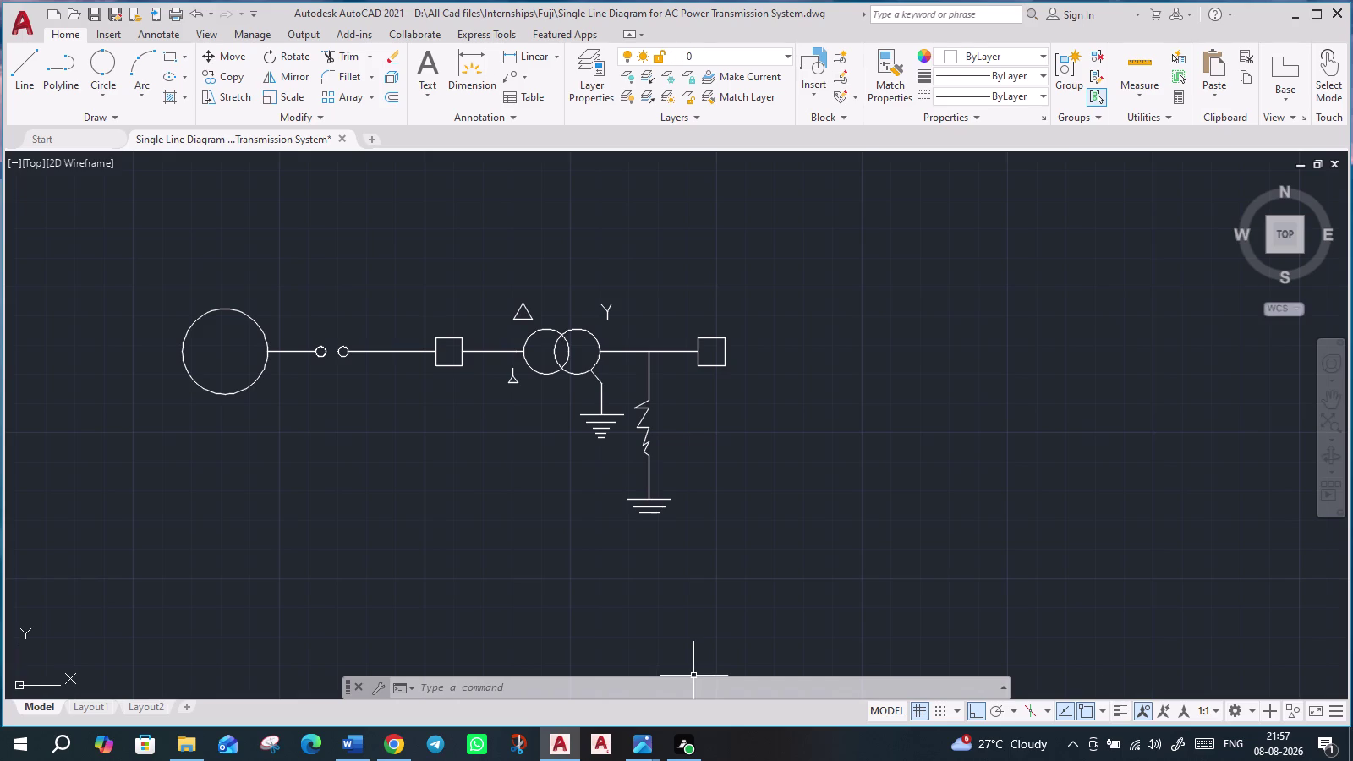
Pan to the empty space right of the diagram and start the LINE command.
scroll(down, 3)
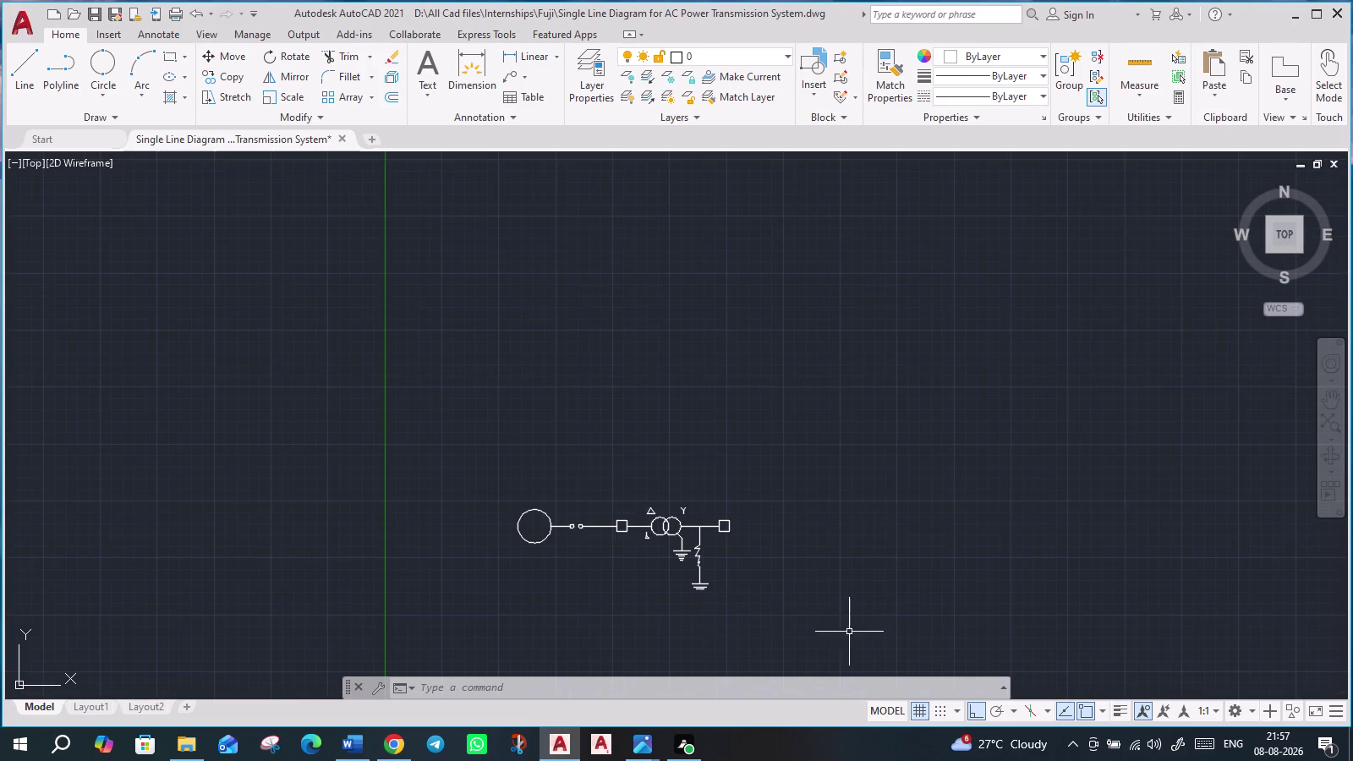
middle_drag(825, 632, 607, 624)
scroll(up, 3)
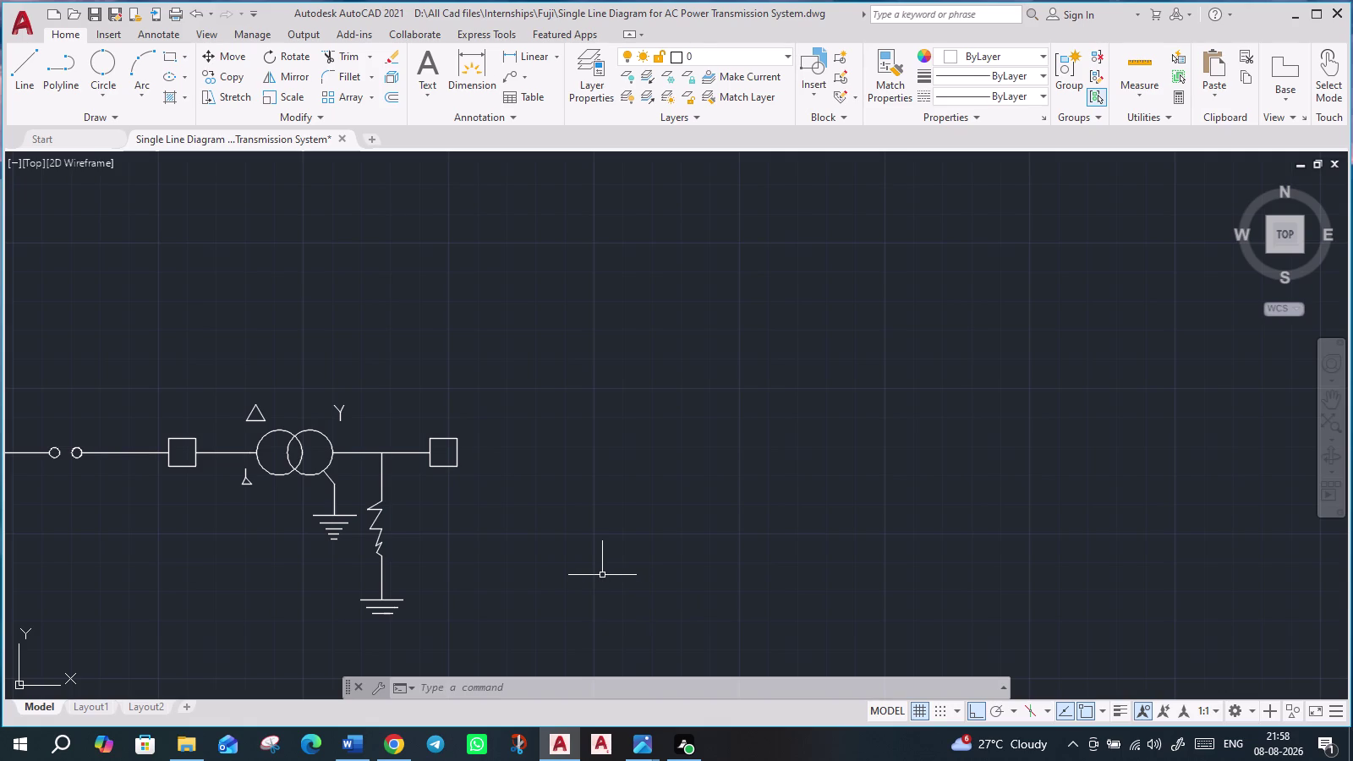
key(l)
key(Return)
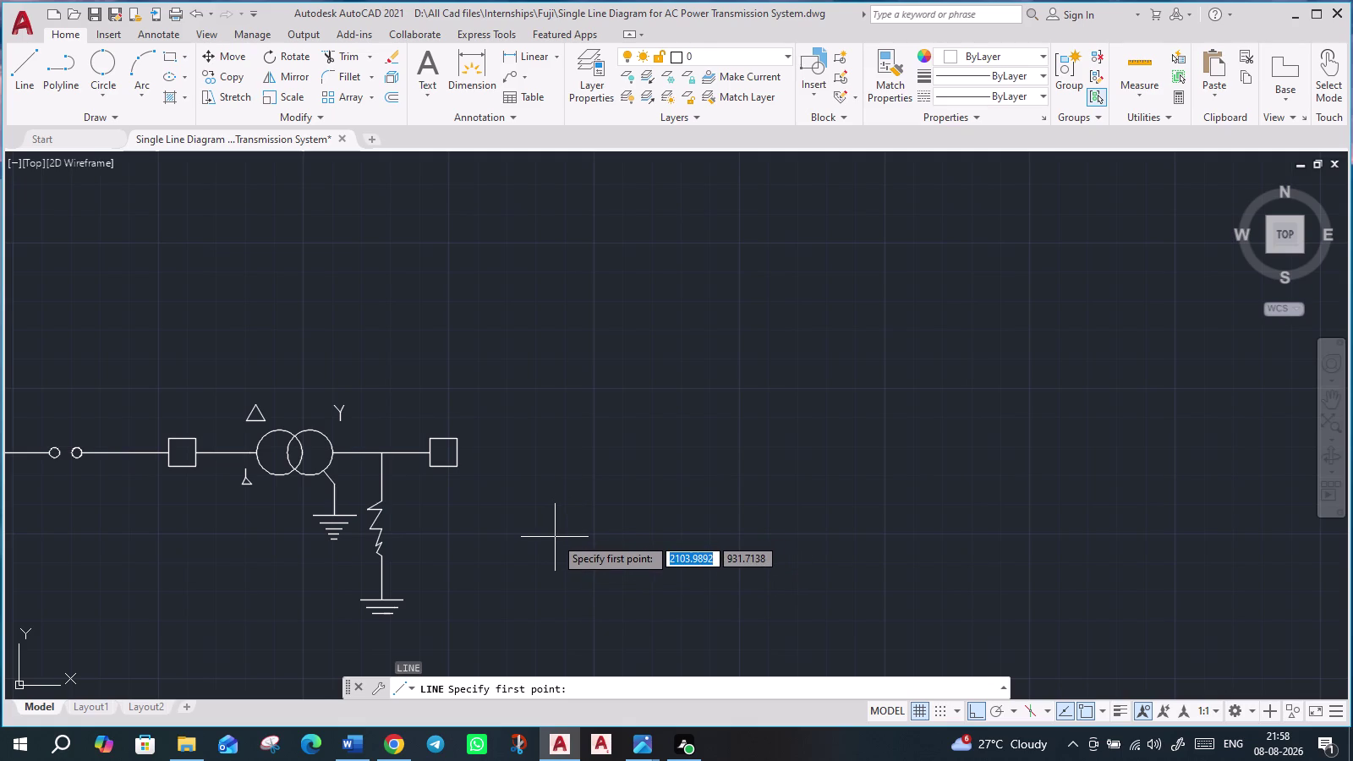
Draw a short horizontal line in the open space below-right of the output bus.
click(555, 537)
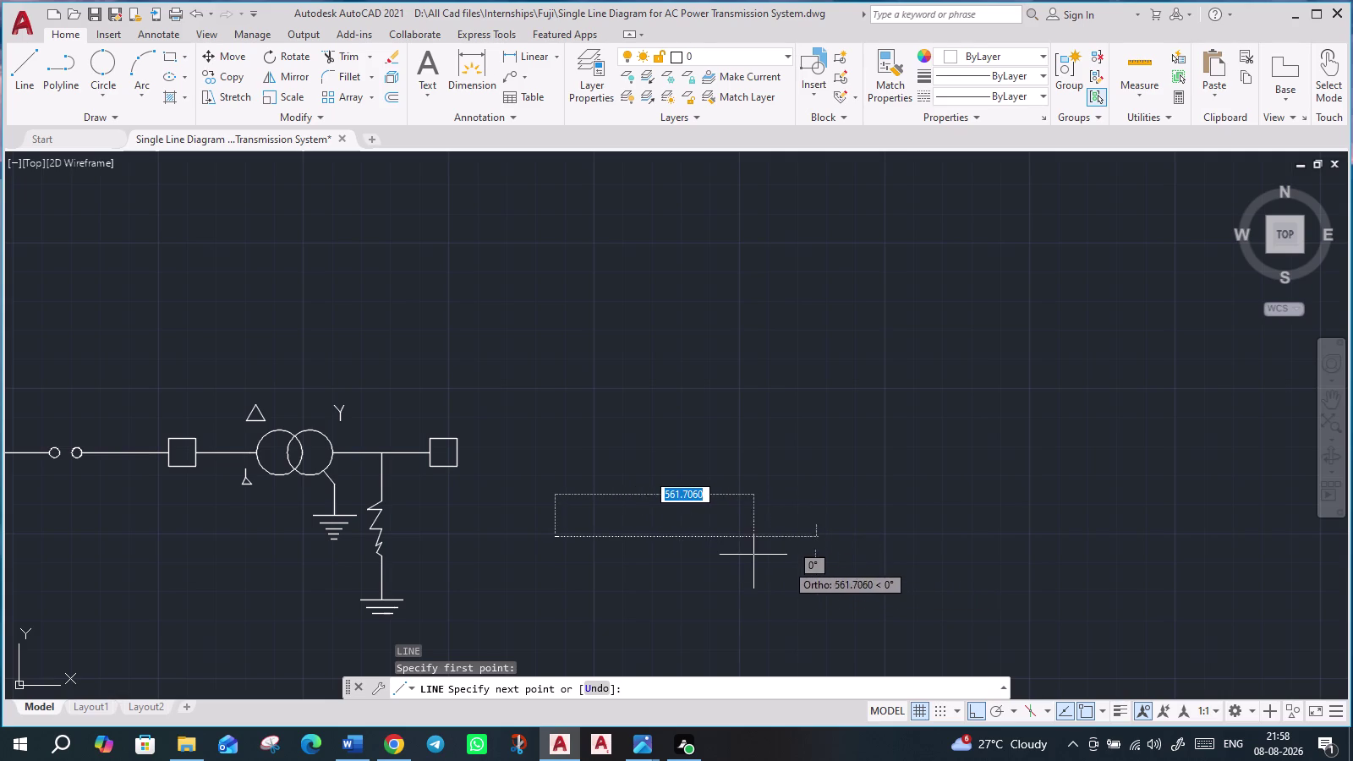
click(641, 535)
key(Escape)
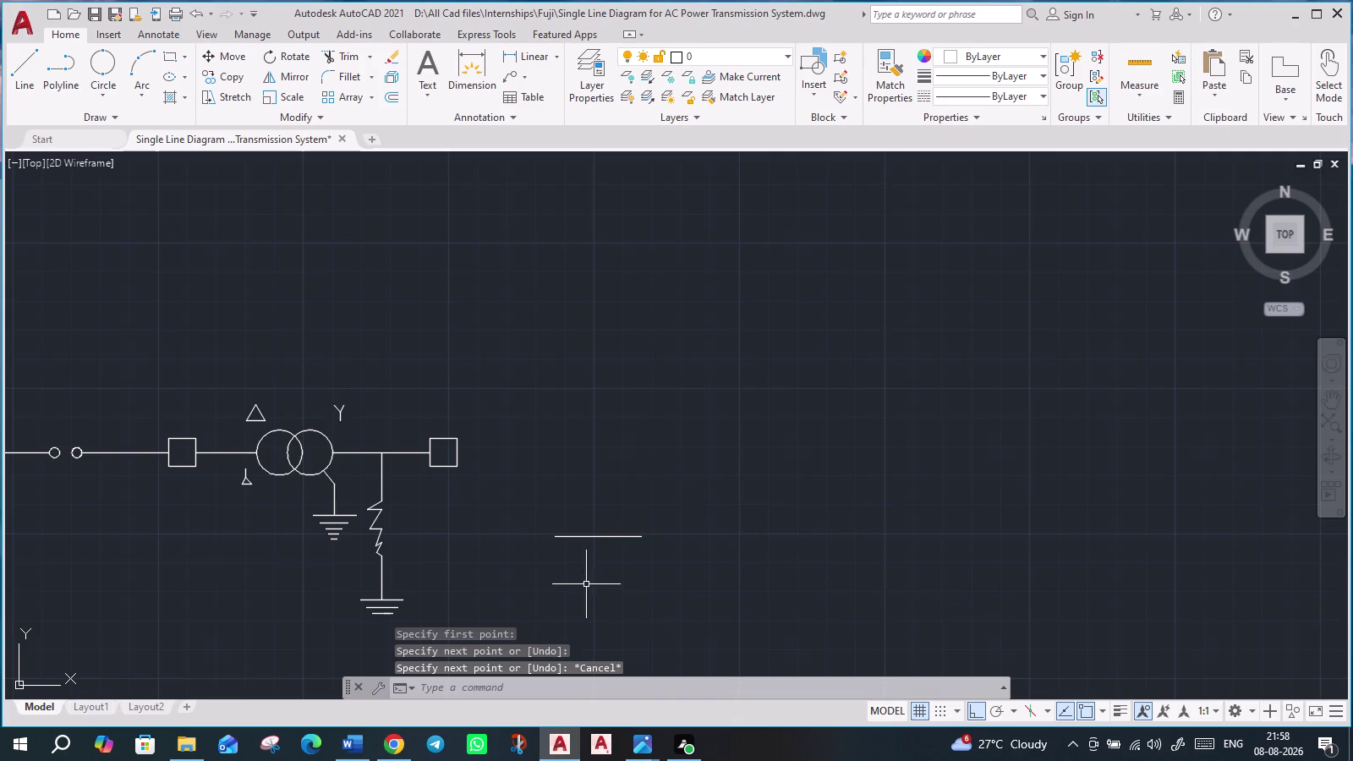
scroll(up, 3)
scroll(down, 3)
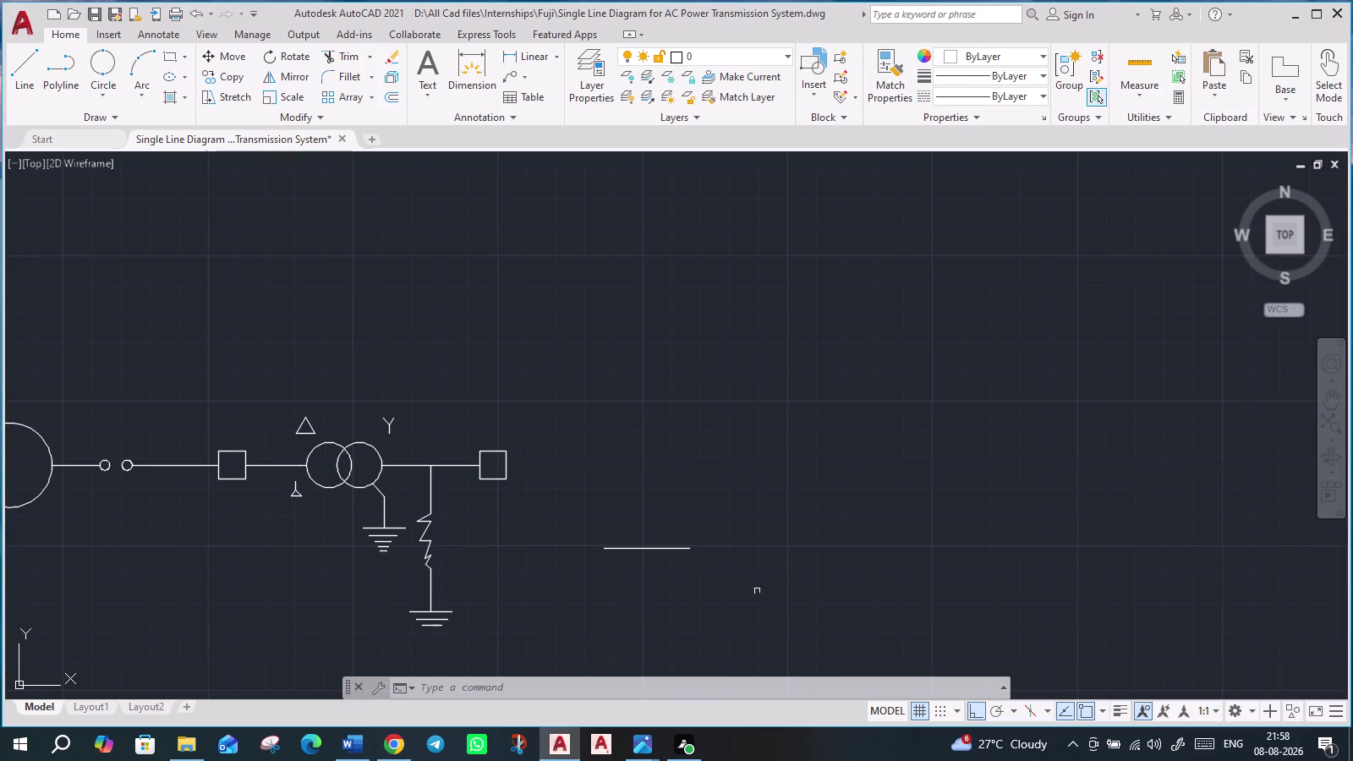
scroll(up, 3)
scroll(down, 3)
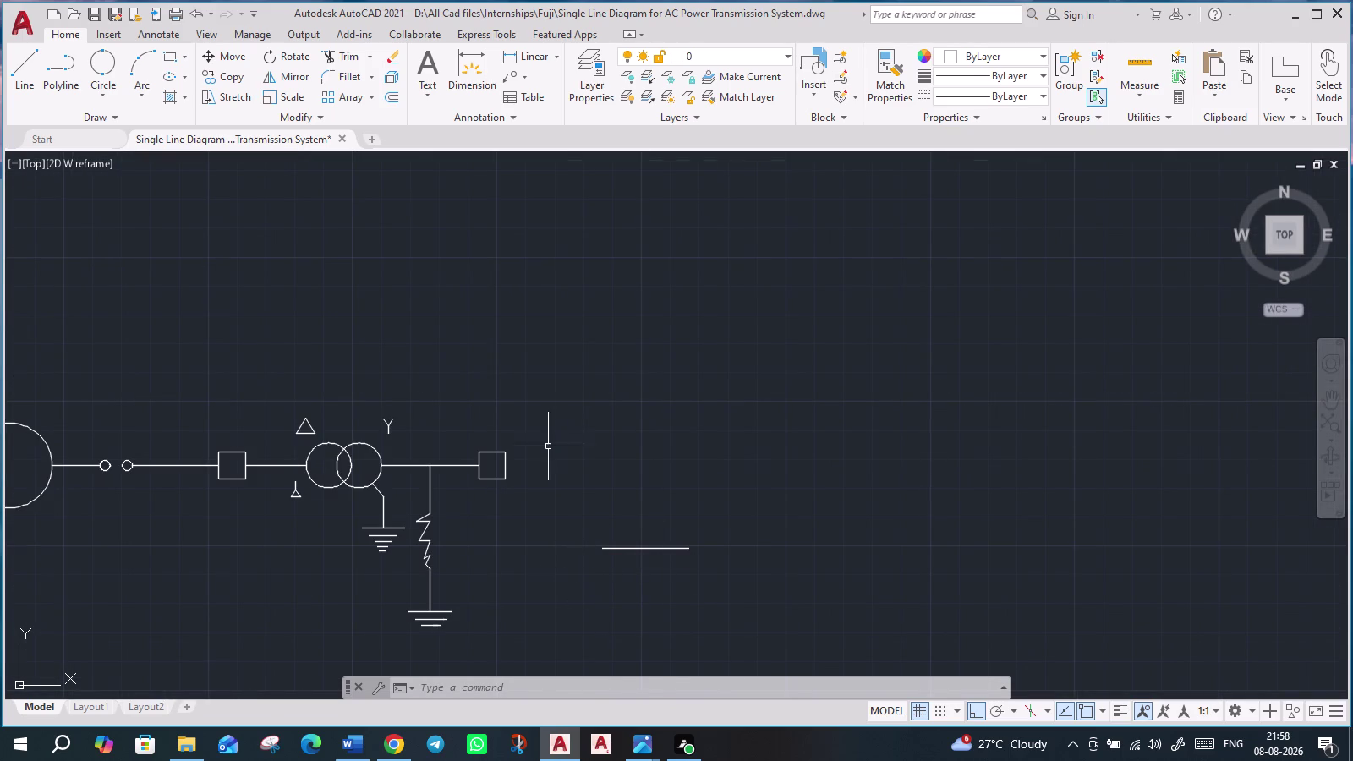
Offset the short horizontal line about 330 units straight up using OFFSET Through.
click(644, 550)
text(0o)
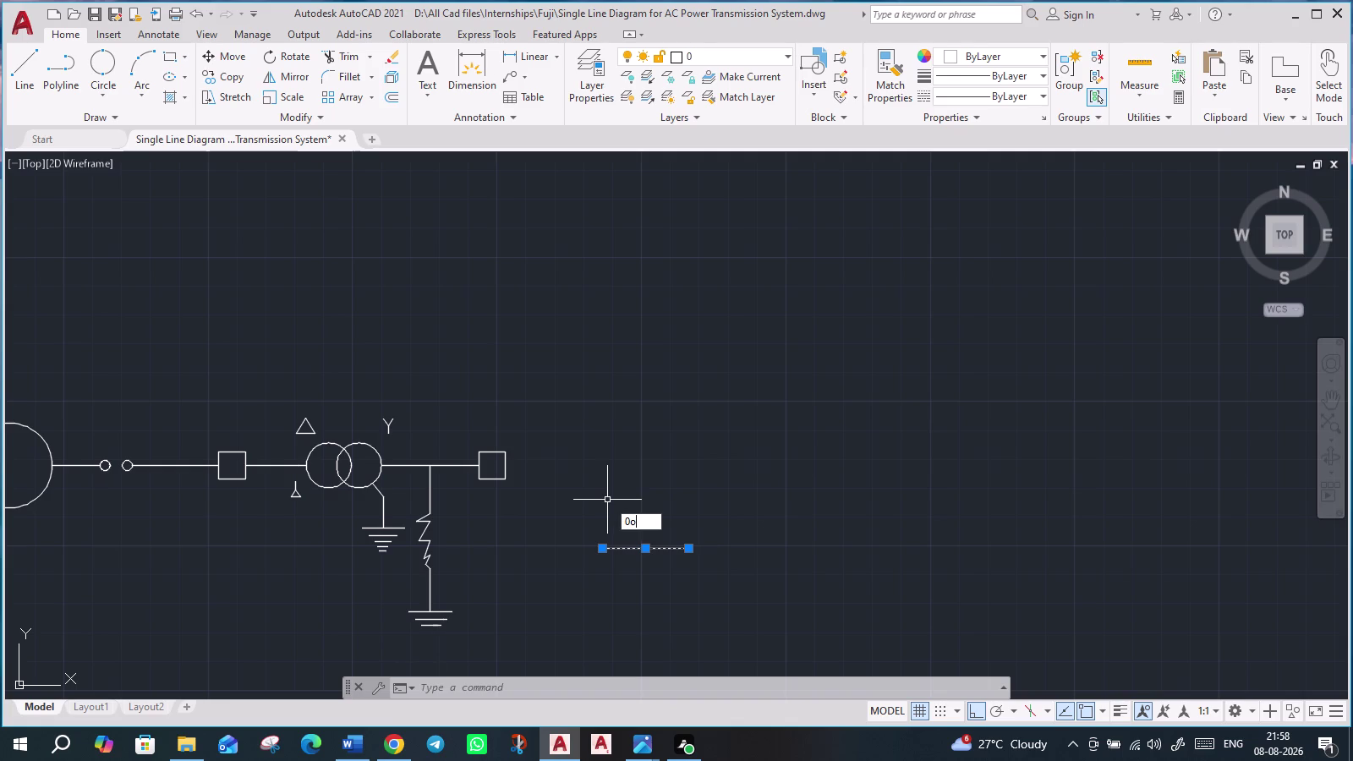
key(BackSpace)
key(BackSpace)
text(off)
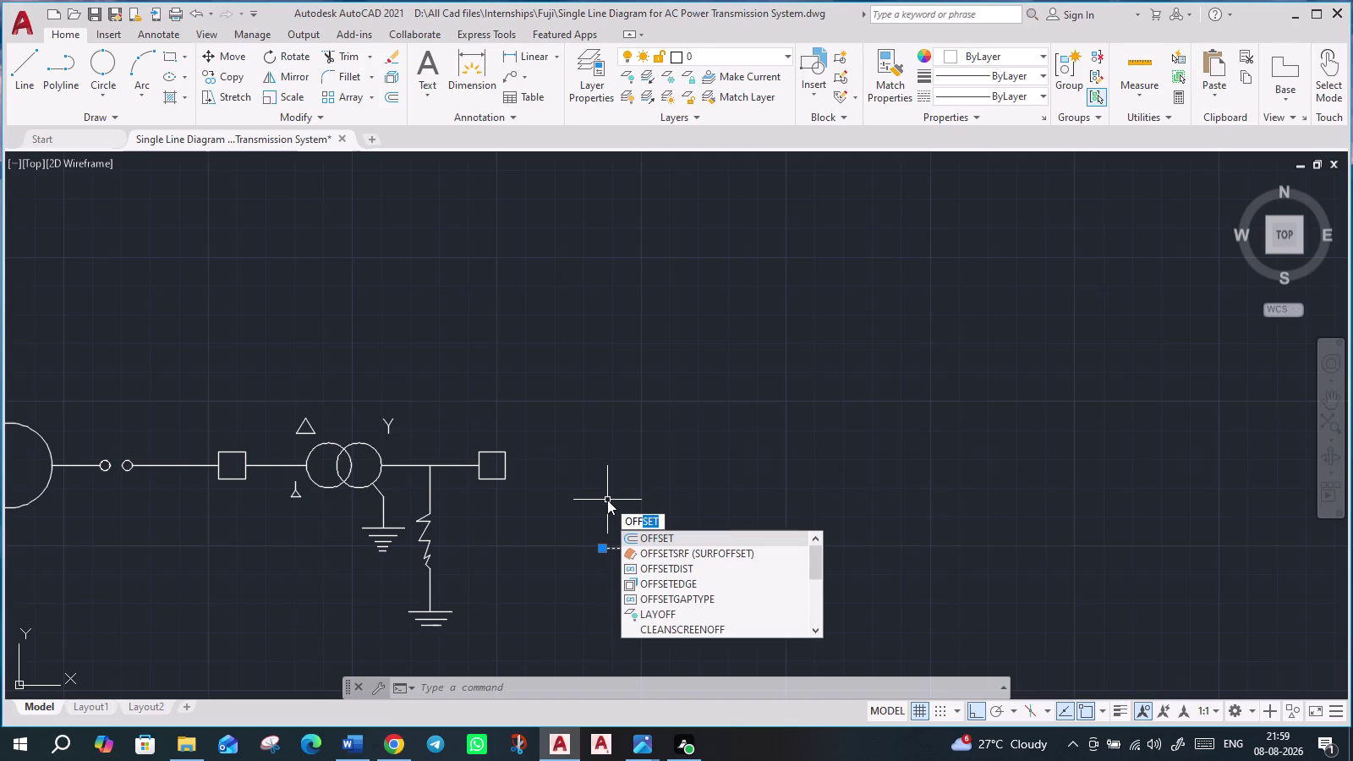
key(Return)
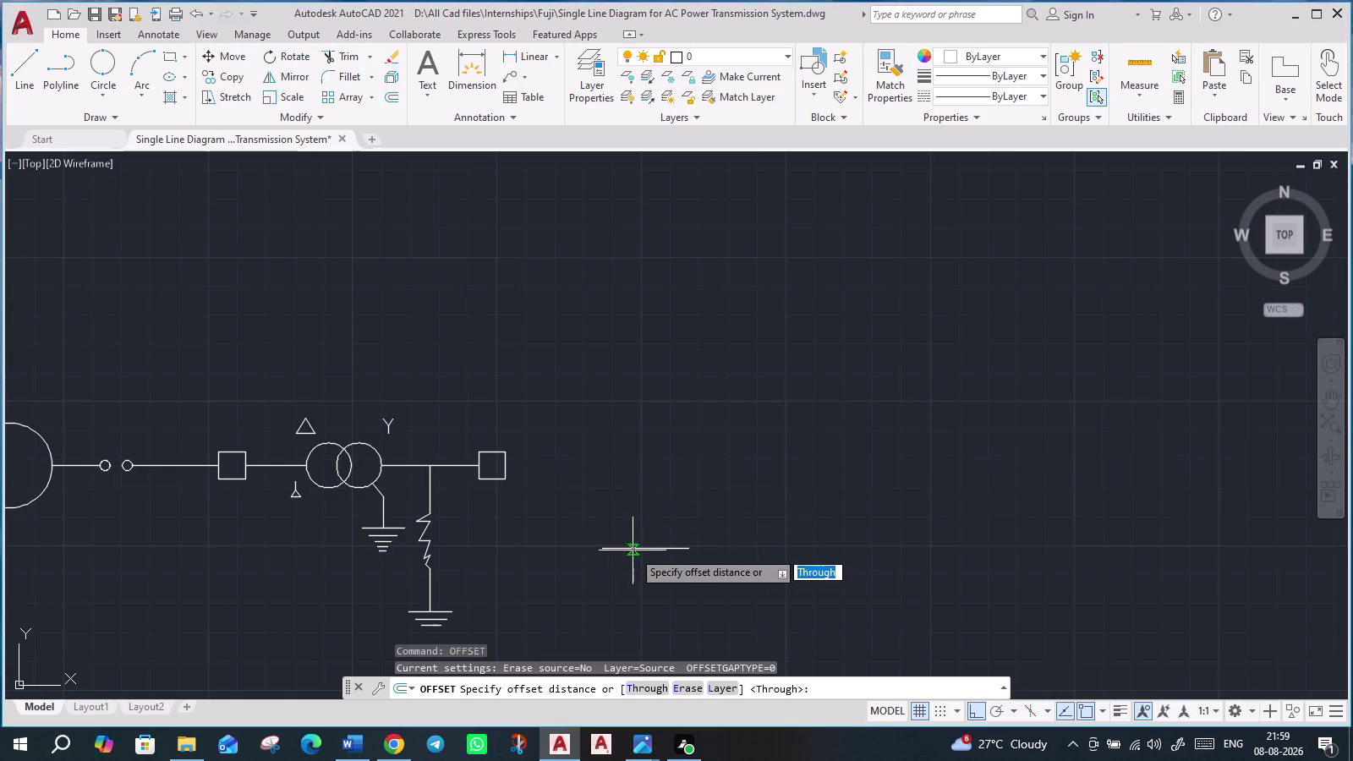
click(633, 550)
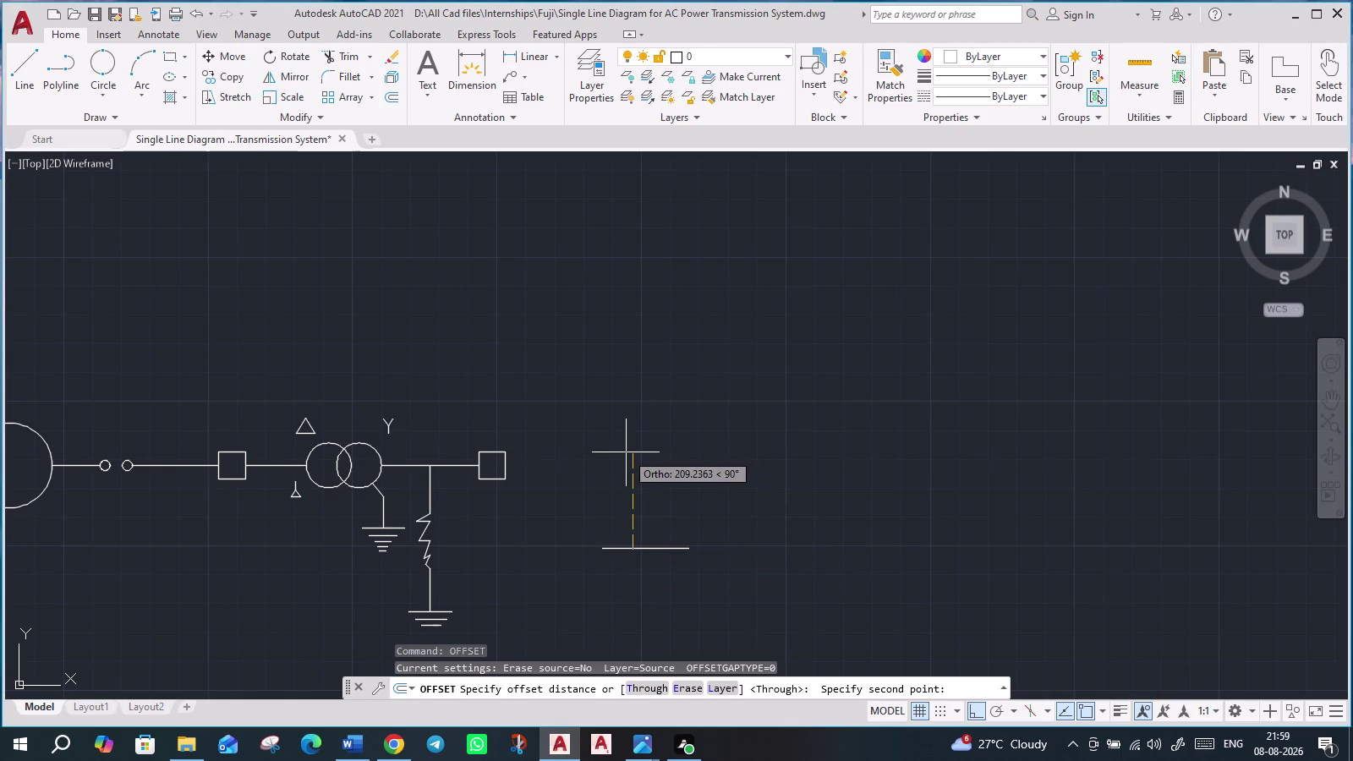
key(F8)
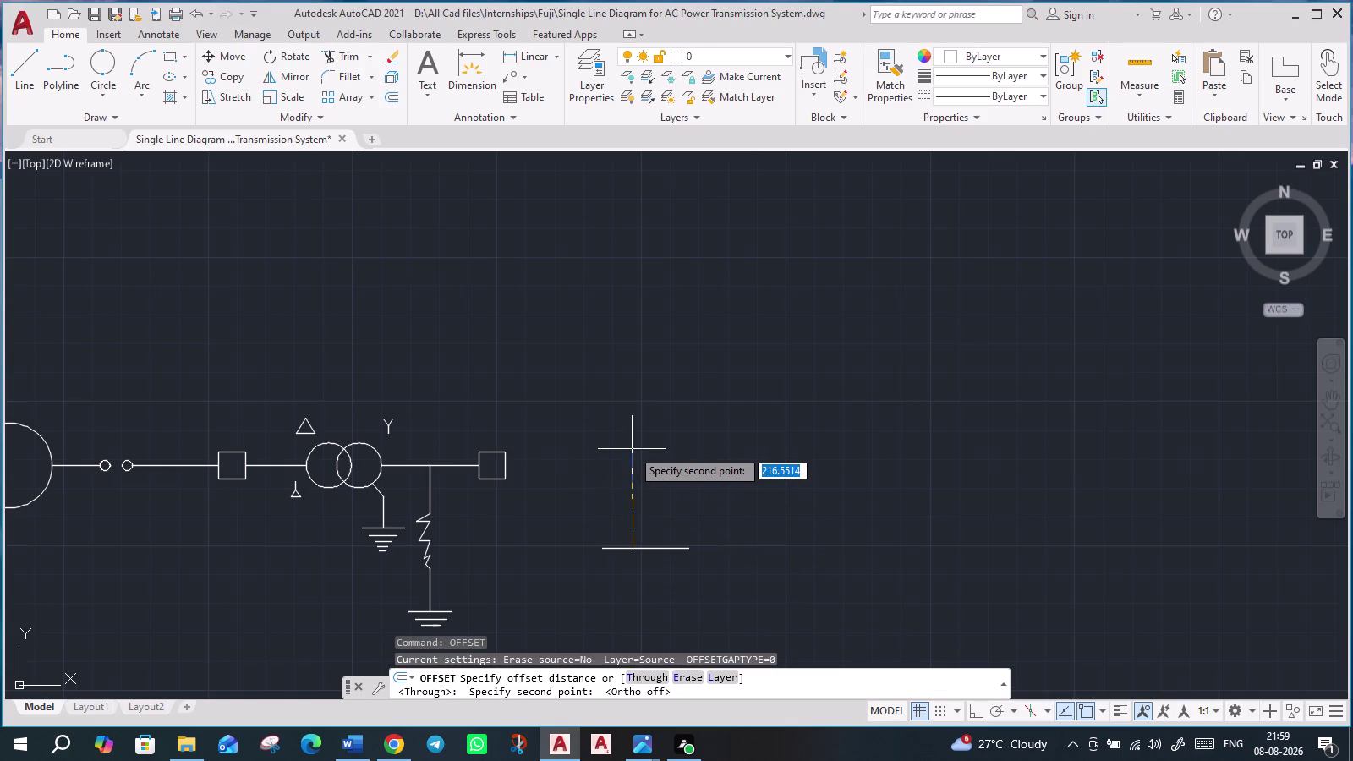
key(F8)
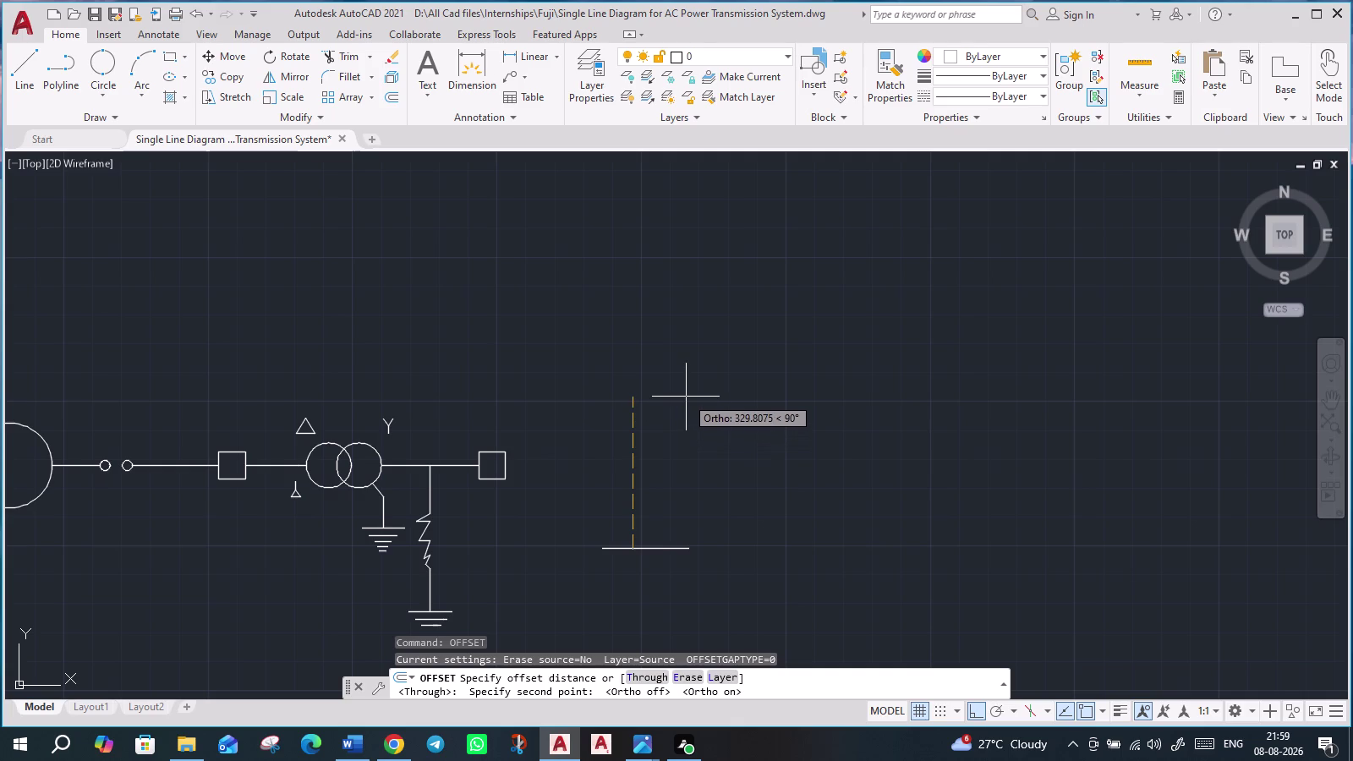
click(683, 397)
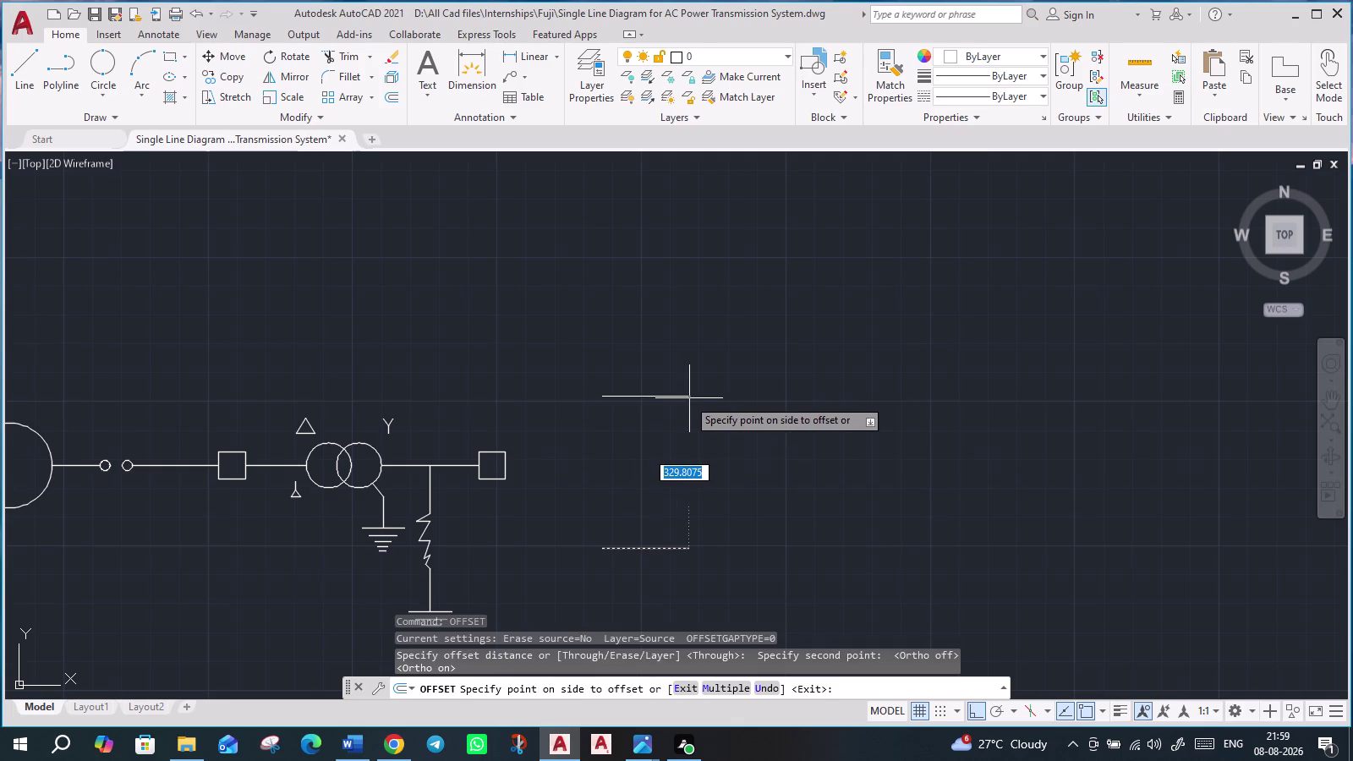
click(726, 424)
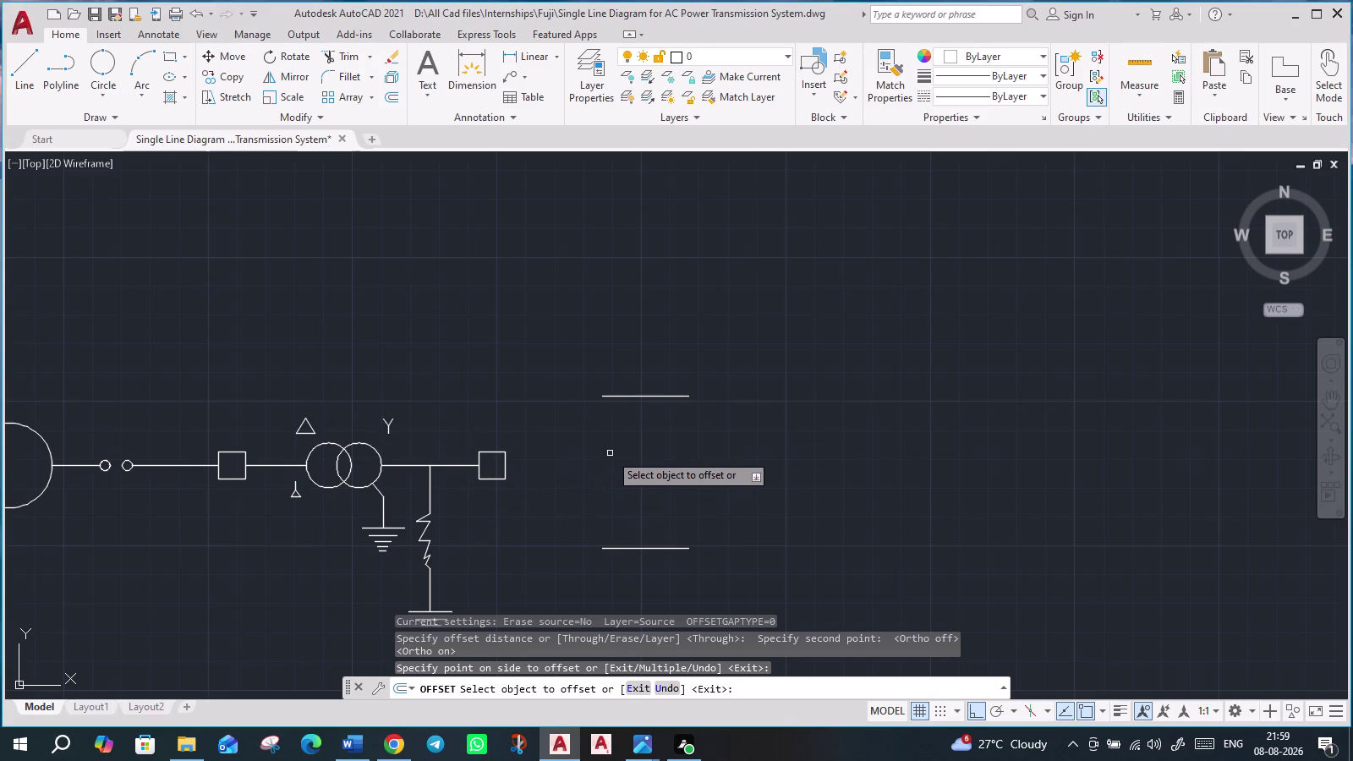
key(Escape)
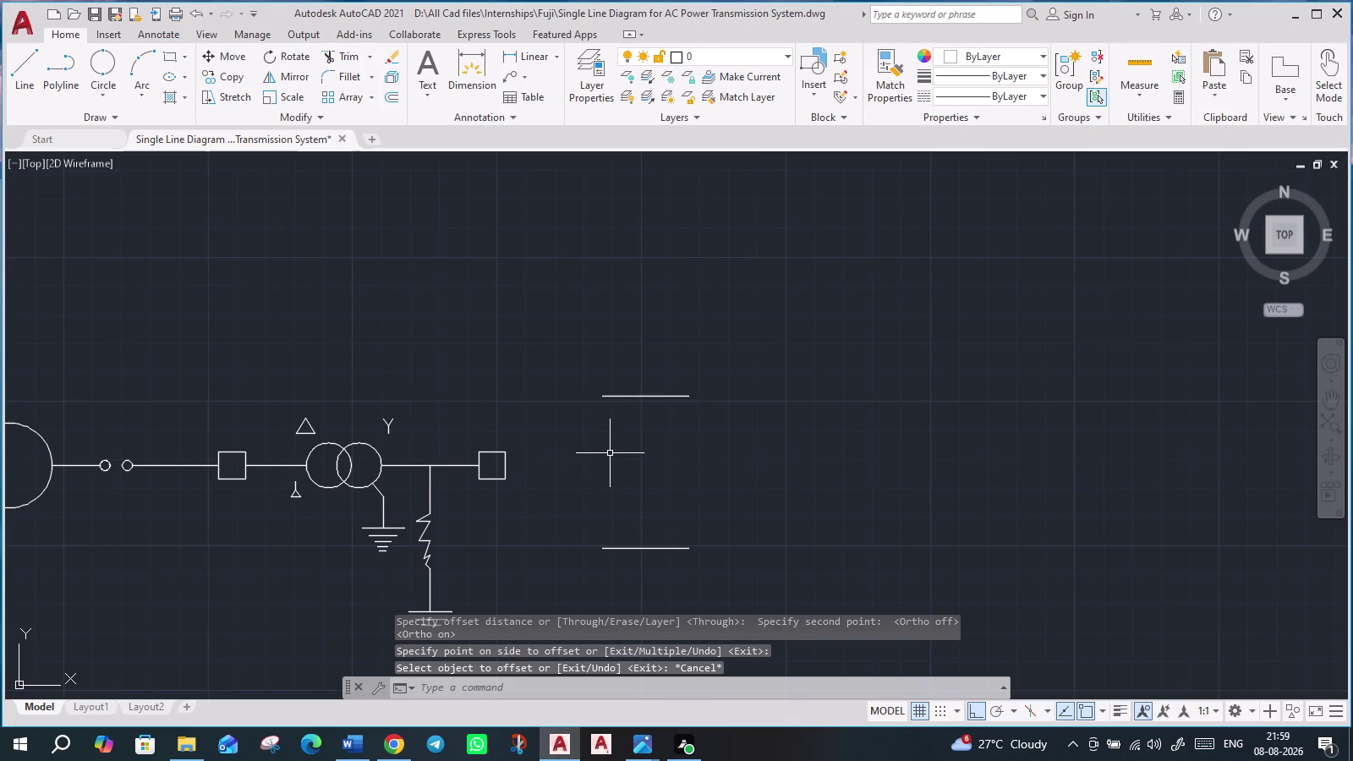